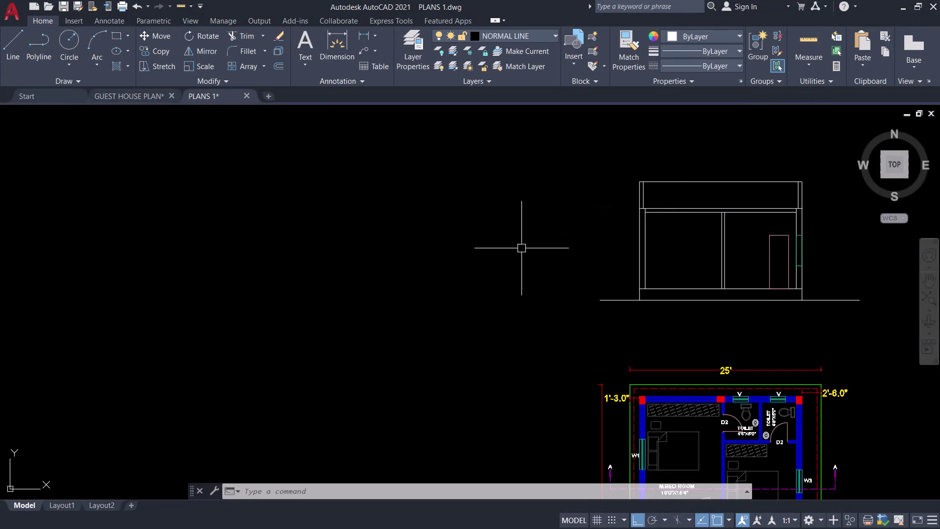
Frame the front elevation above the floor plan and expand the Layer dropdown list.
scroll(down, 3)
middle_drag(470, 275, 279, 281)
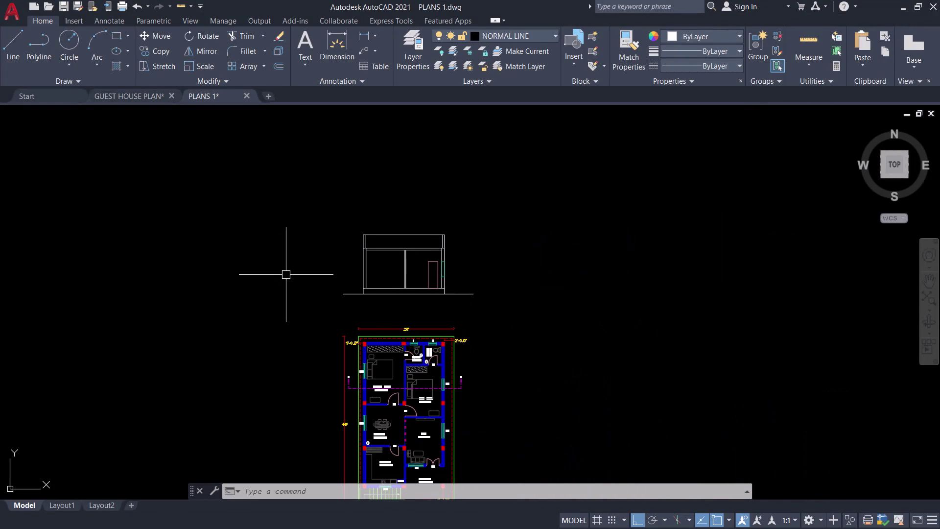
scroll(up, 3)
middle_drag(397, 267, 397, 266)
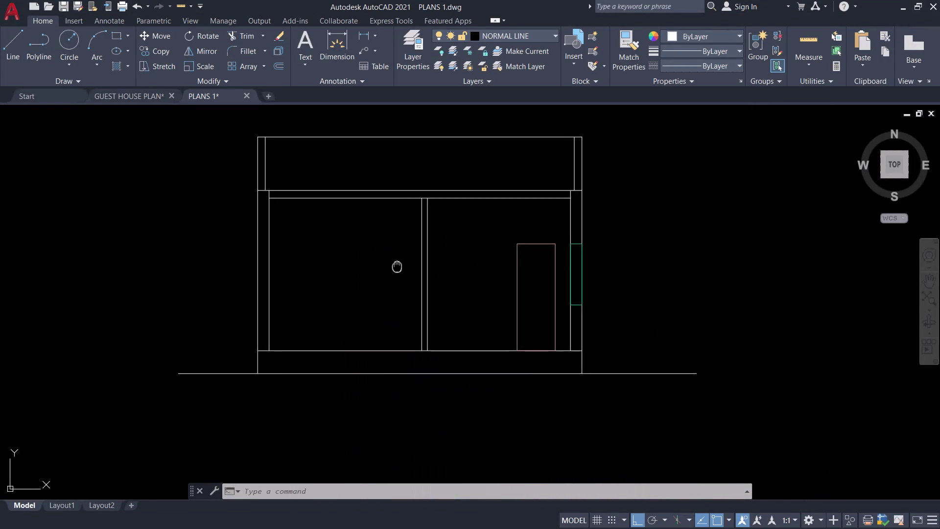
middle_drag(397, 266, 335, 271)
middle_drag(325, 292, 373, 233)
middle_drag(327, 256, 409, 228)
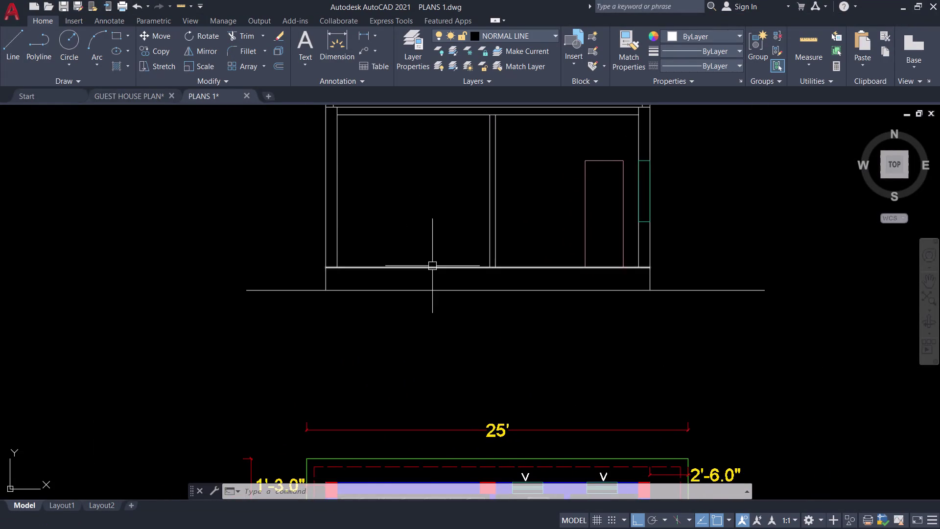
scroll(down, 3)
middle_drag(435, 313, 465, 333)
scroll(up, 3)
middle_drag(458, 245, 450, 218)
scroll(down, 3)
middle_drag(450, 218, 462, 181)
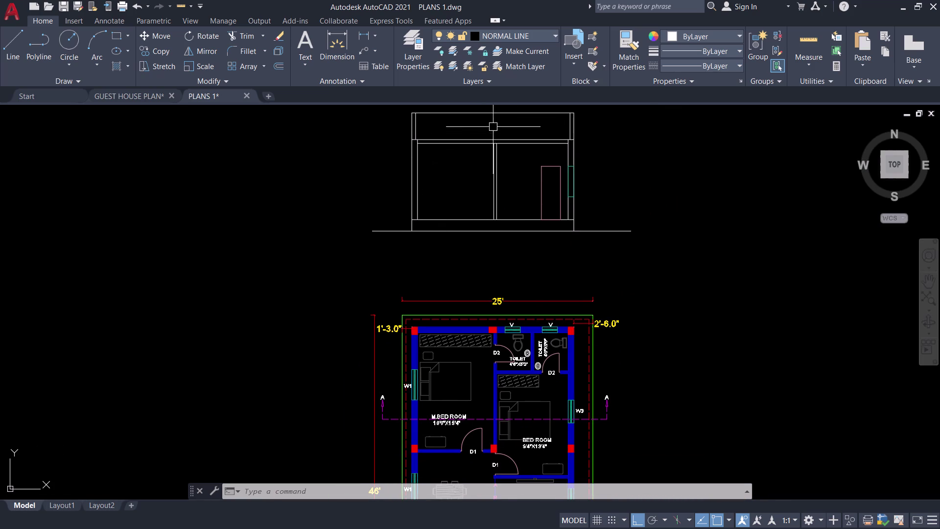
click(552, 31)
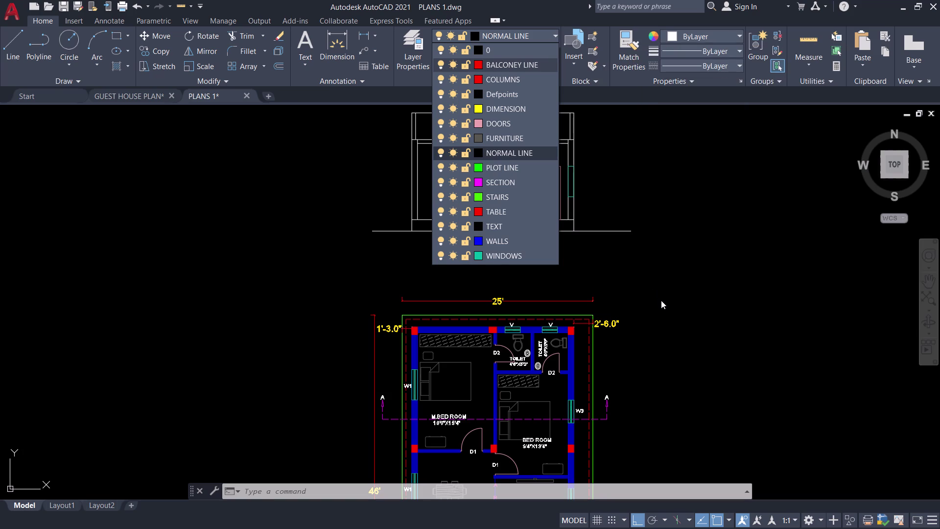
Make DIMENSION the current layer and start vertical construction lines with XL, V.
click(498, 109)
middle_drag(456, 187, 415, 161)
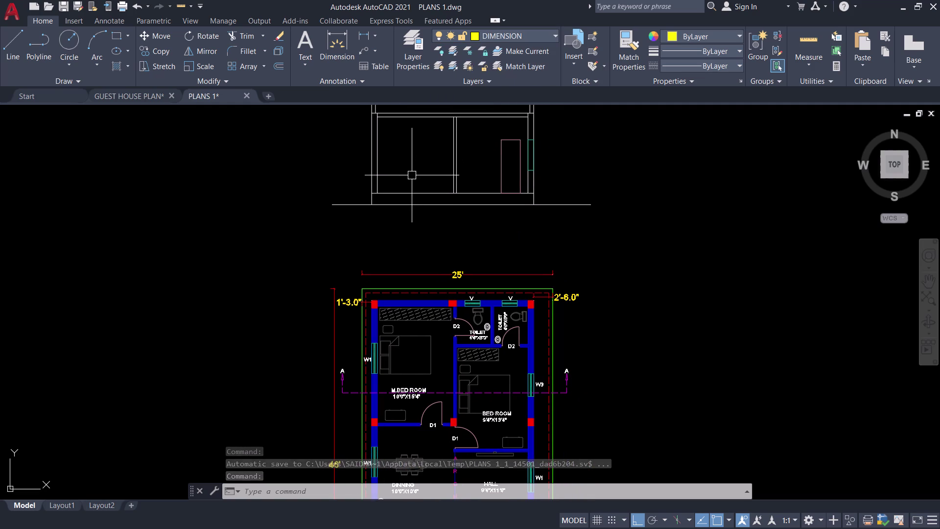
key(x)
text(L)
key(space)
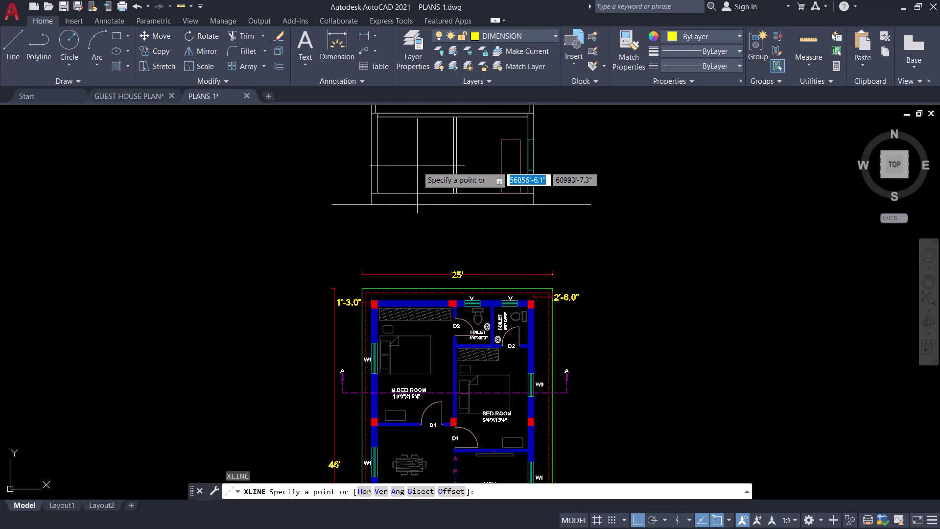
text(V)
key(space)
Project vertical lines from the left wall's inner face and the middle column's face.
scroll(up, 3)
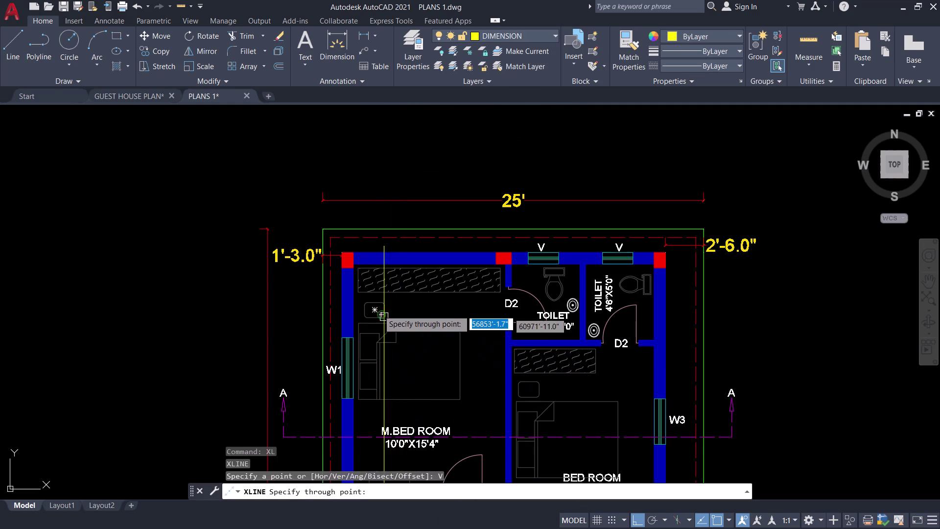
scroll(up, 3)
scroll(up, 3)
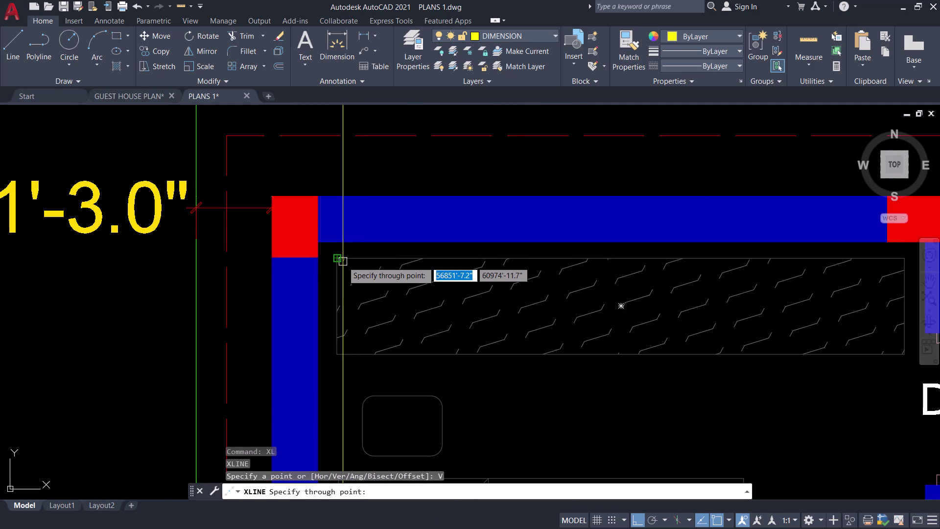
click(340, 261)
scroll(down, 3)
scroll(up, 3)
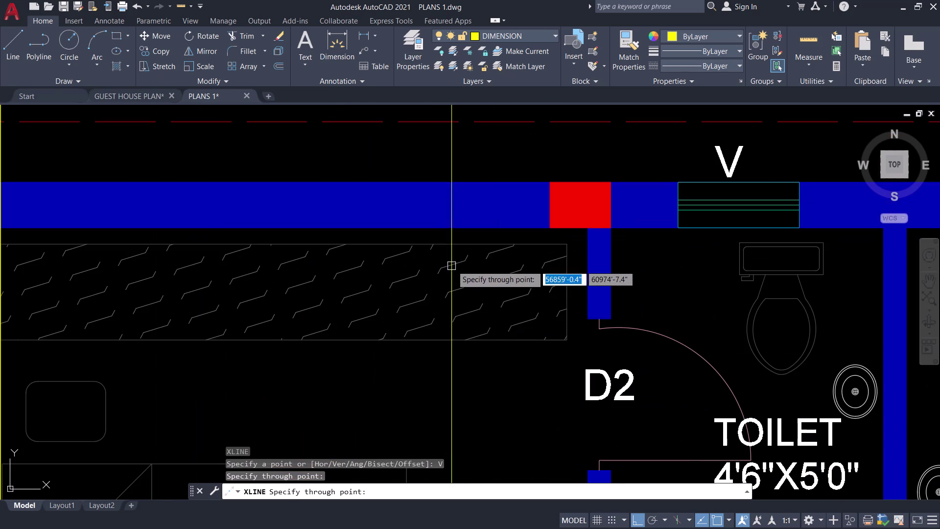
click(565, 247)
Add vertical lines from the toilet wall face and the wall end near D2.
scroll(down, 3)
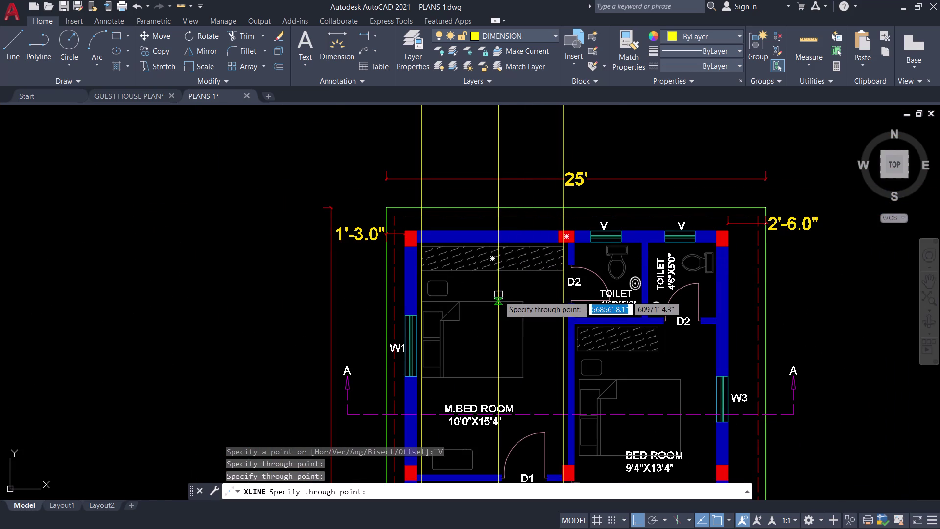
middle_drag(497, 292, 391, 274)
scroll(up, 3)
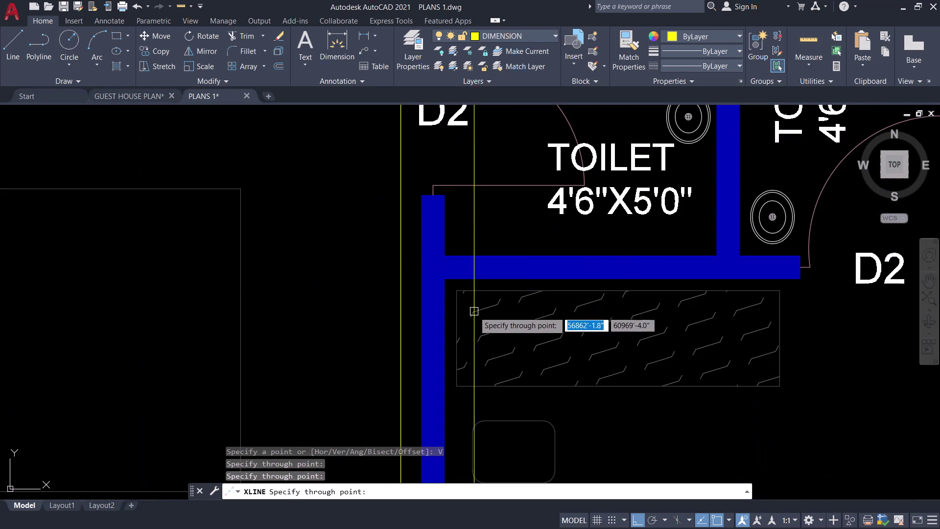
click(458, 292)
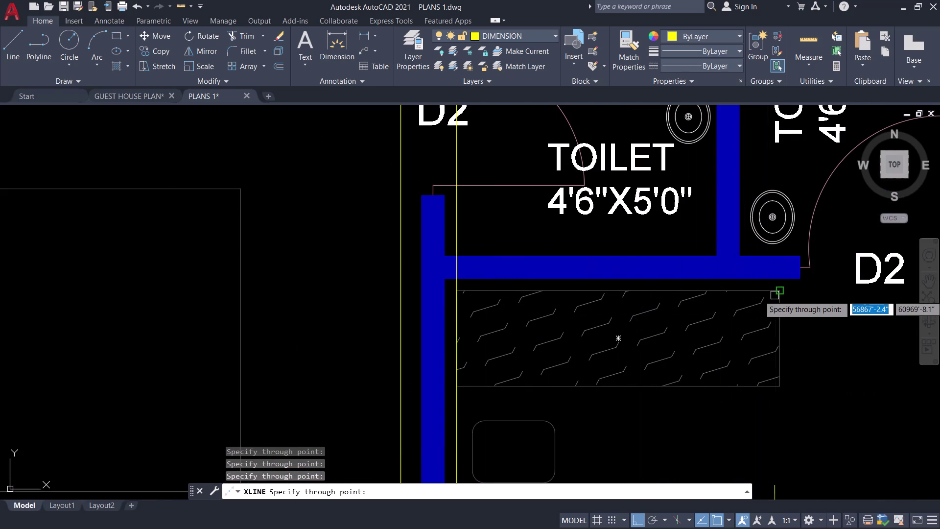
click(778, 294)
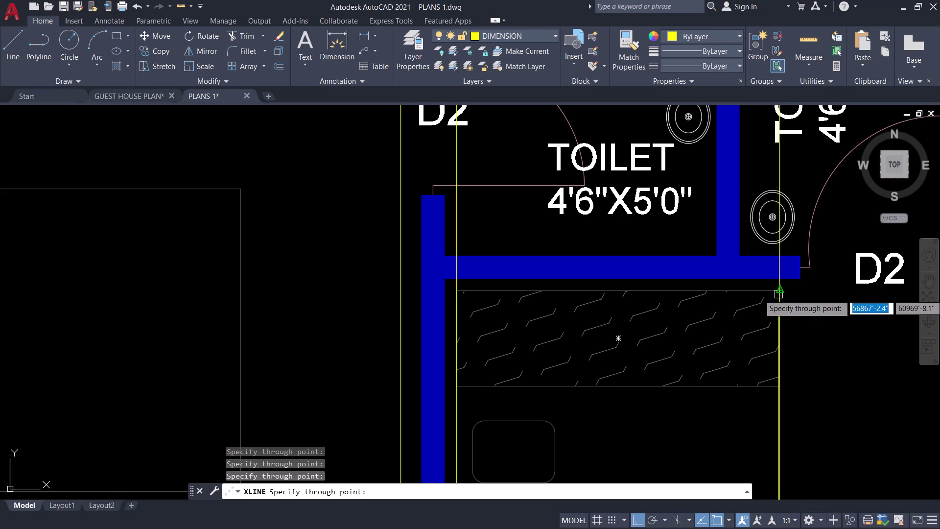
scroll(down, 3)
key(space)
Pan up to check where the new construction lines cross the elevation.
scroll(down, 3)
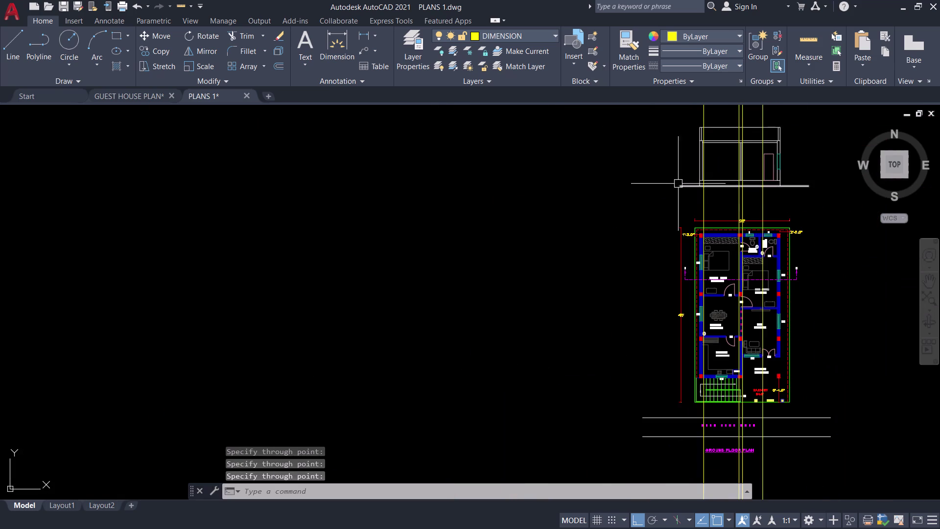
middle_drag(656, 186, 519, 273)
scroll(up, 3)
middle_drag(570, 238, 479, 299)
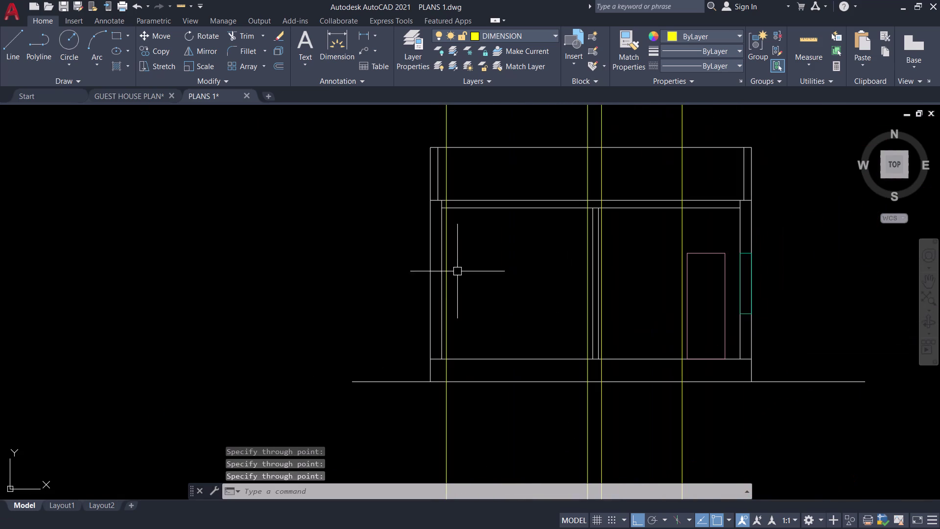
middle_drag(495, 247, 476, 263)
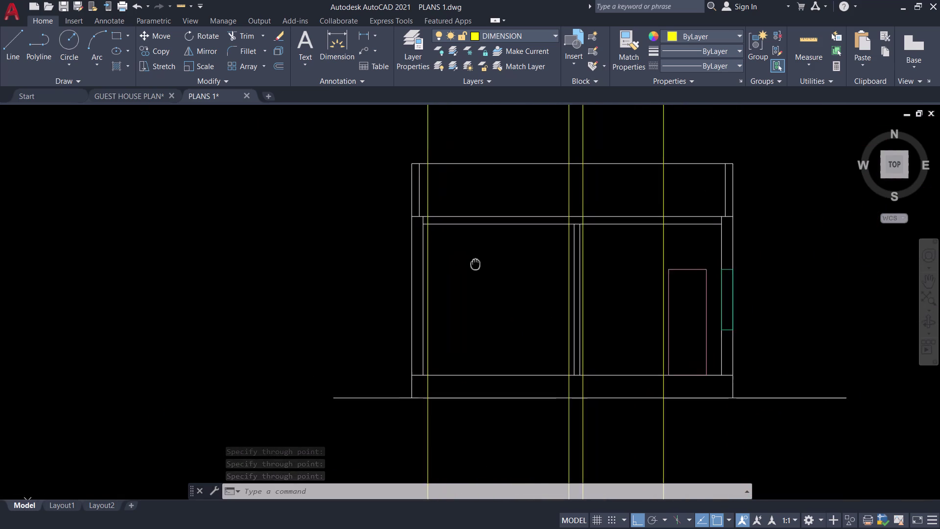
middle_drag(476, 263, 405, 256)
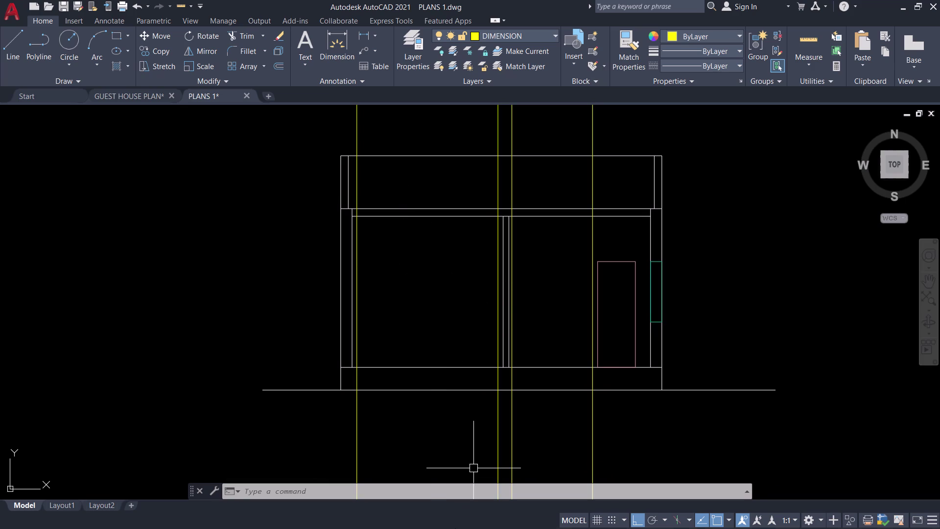